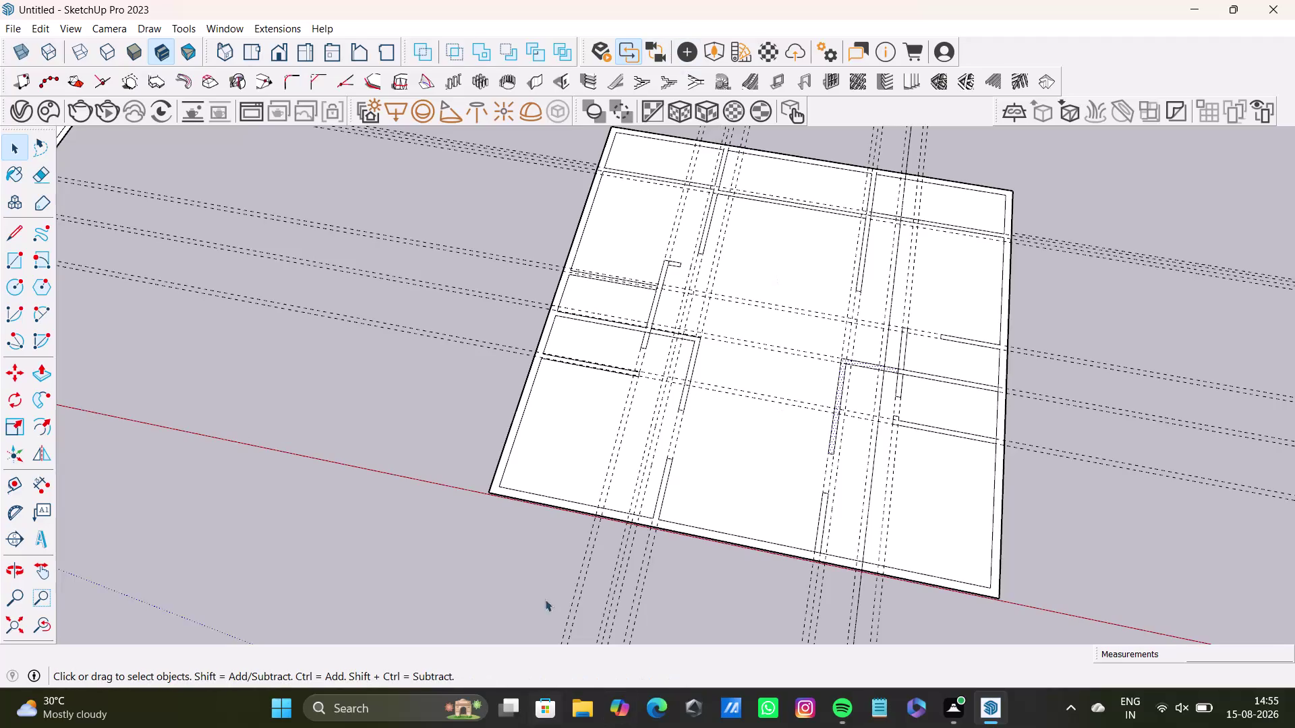
Push/pull the flat wall outline face up 10 feet.
scroll(up, 3)
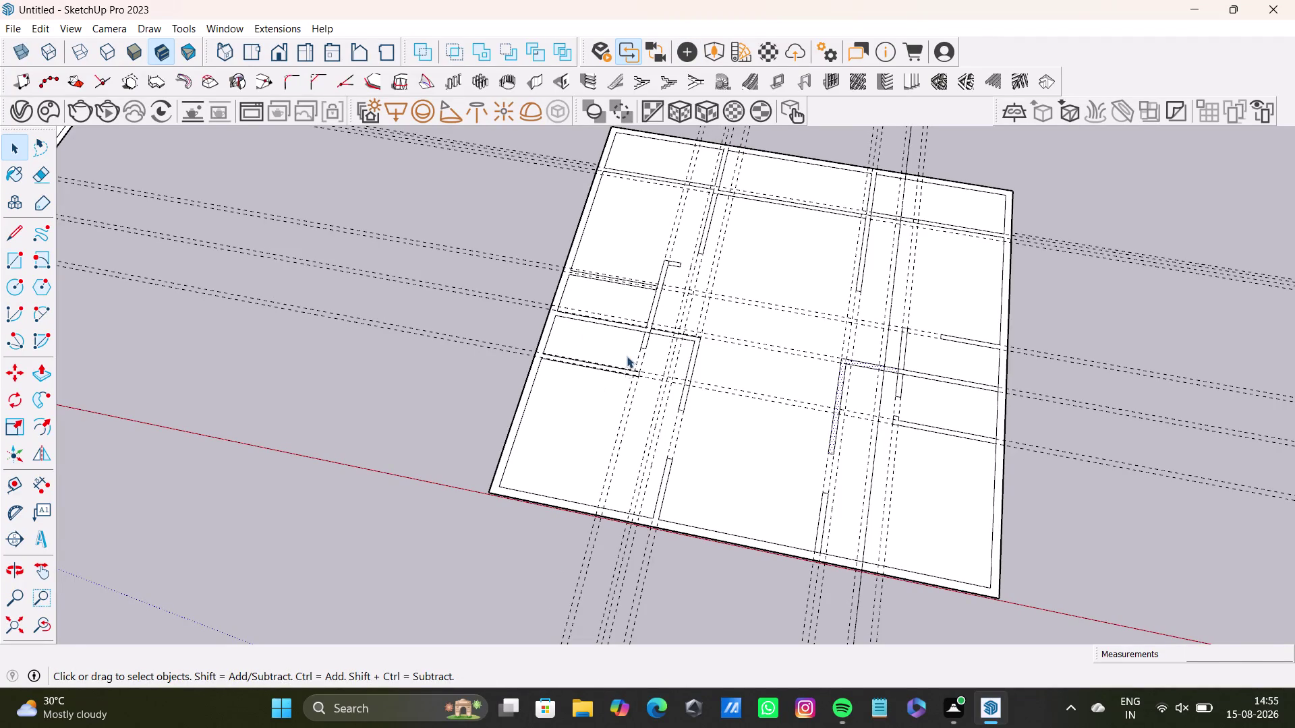
scroll(up, 3)
click(632, 363)
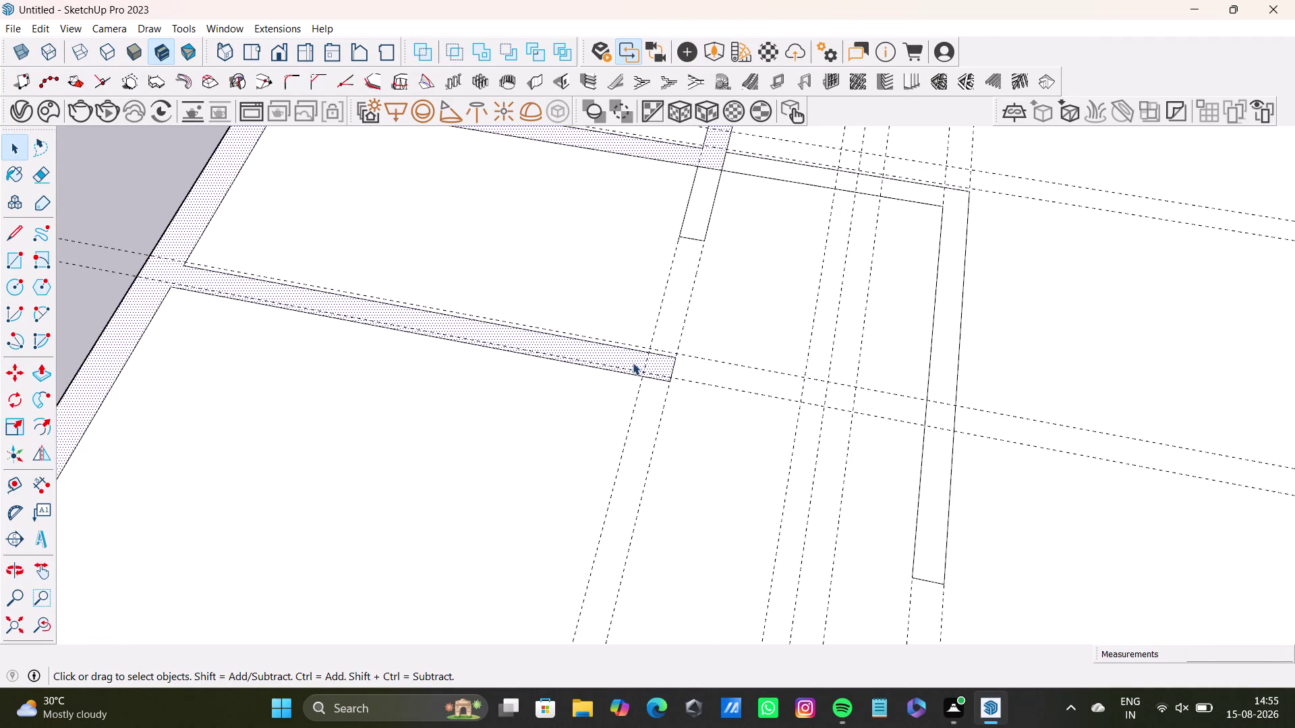
scroll(down, 3)
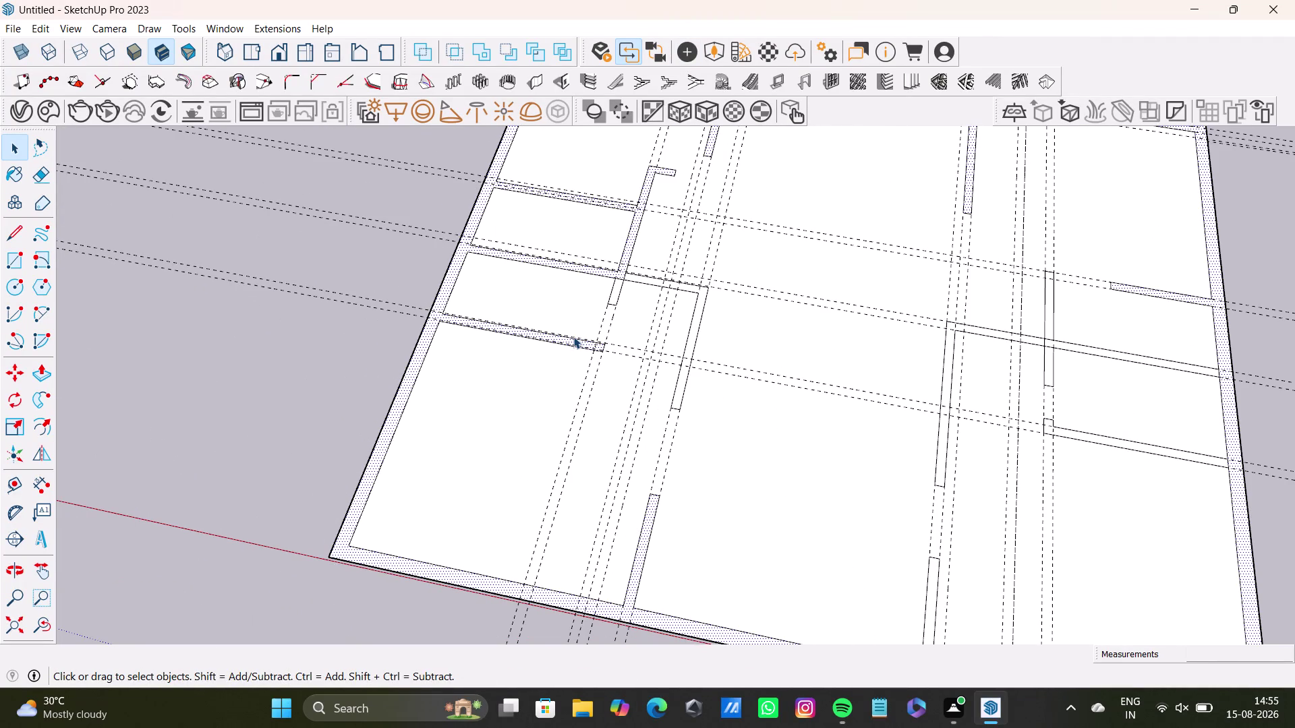
key(p)
click(584, 342)
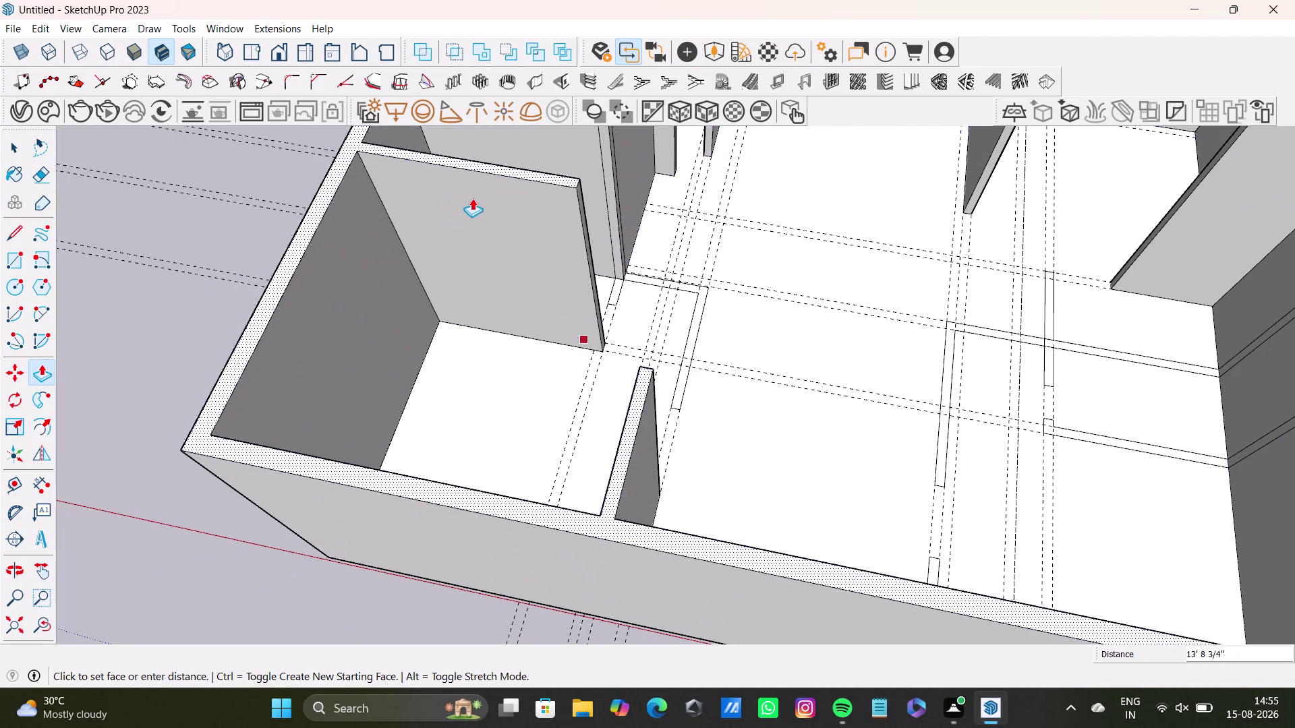
scroll(down, 3)
middle_drag(492, 226, 420, 435)
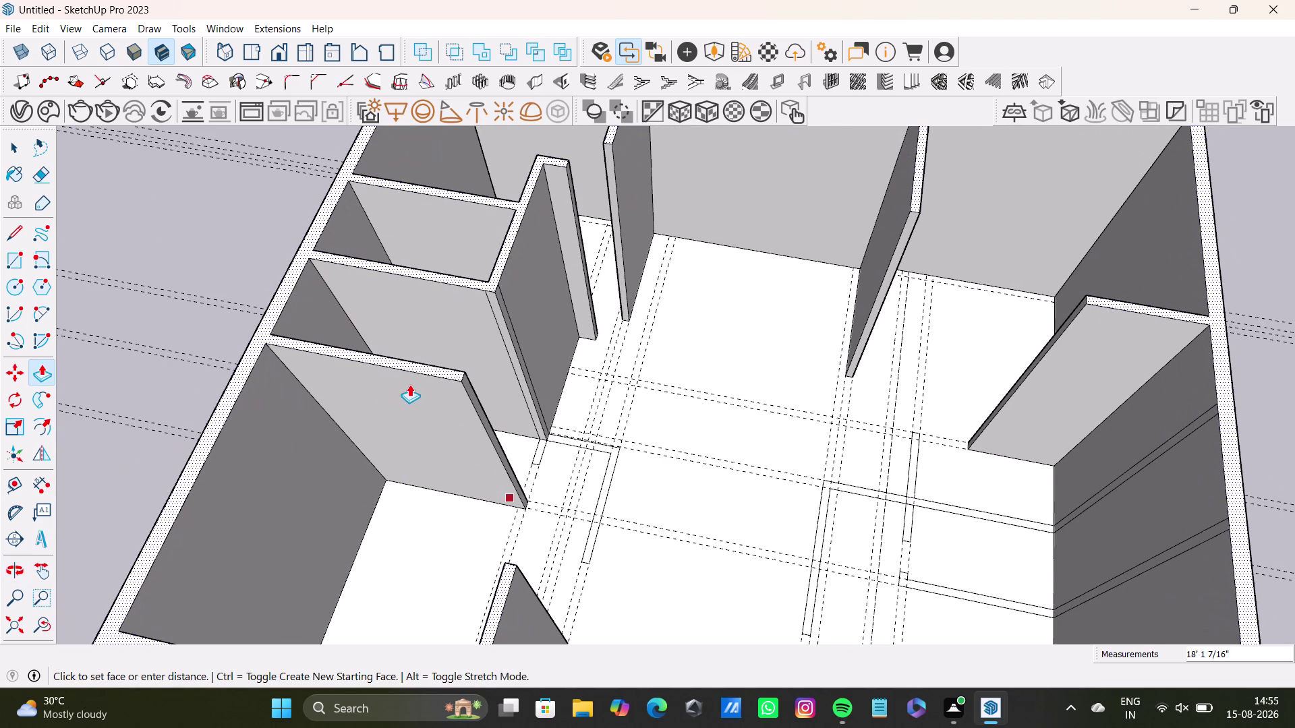
text(10')
key(Return)
Orbit around the raised walls, then undo the 10' wall extrusion.
scroll(down, 3)
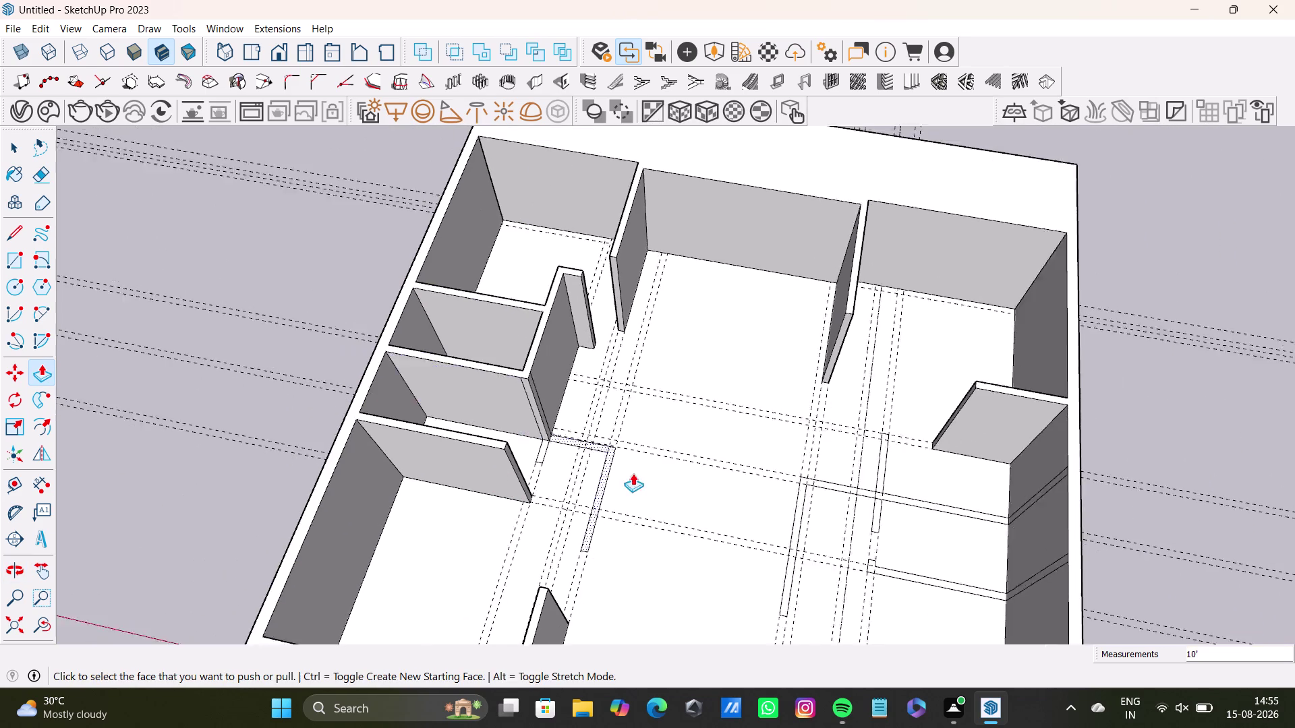
scroll(down, 3)
middle_drag(652, 483, 543, 374)
scroll(up, 3)
middle_drag(565, 254, 571, 447)
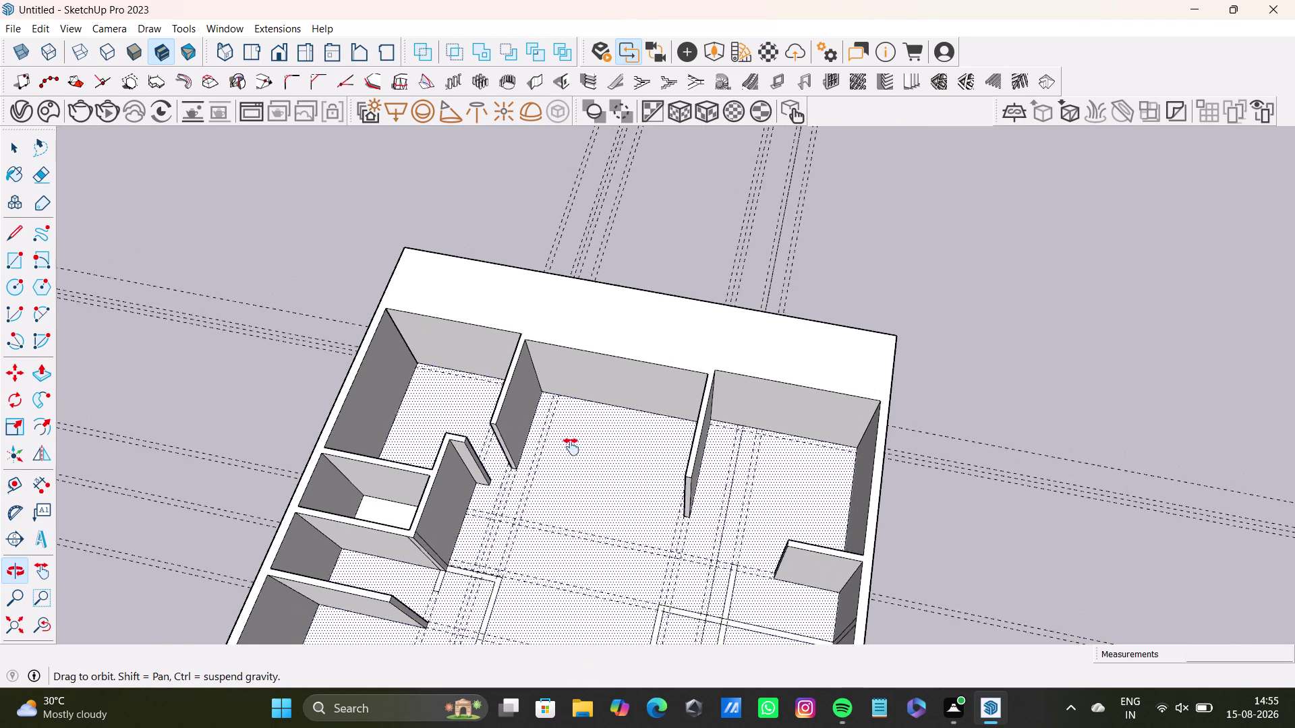
middle_drag(571, 447, 585, 433)
middle_drag(652, 397, 282, 336)
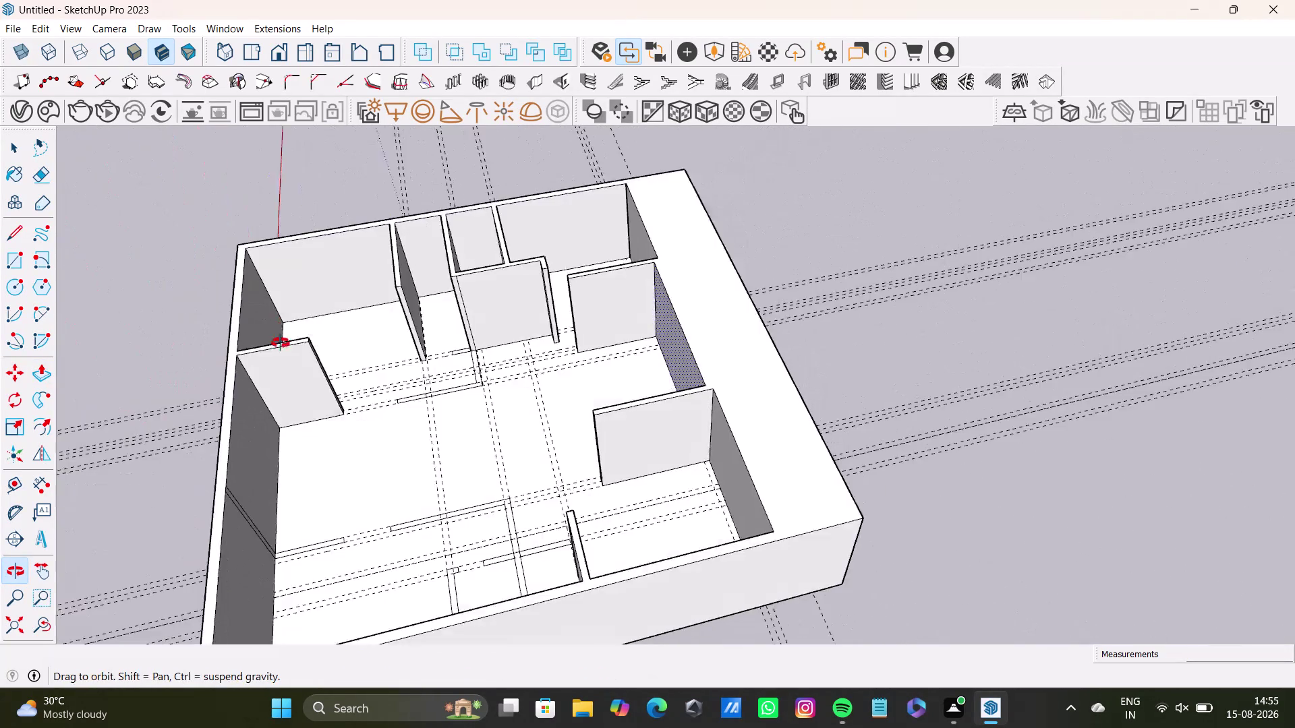
middle_drag(283, 335, 280, 347)
key(ctrl+z)
Draw an edge from the wall outline to the slab edge.
scroll(up, 3)
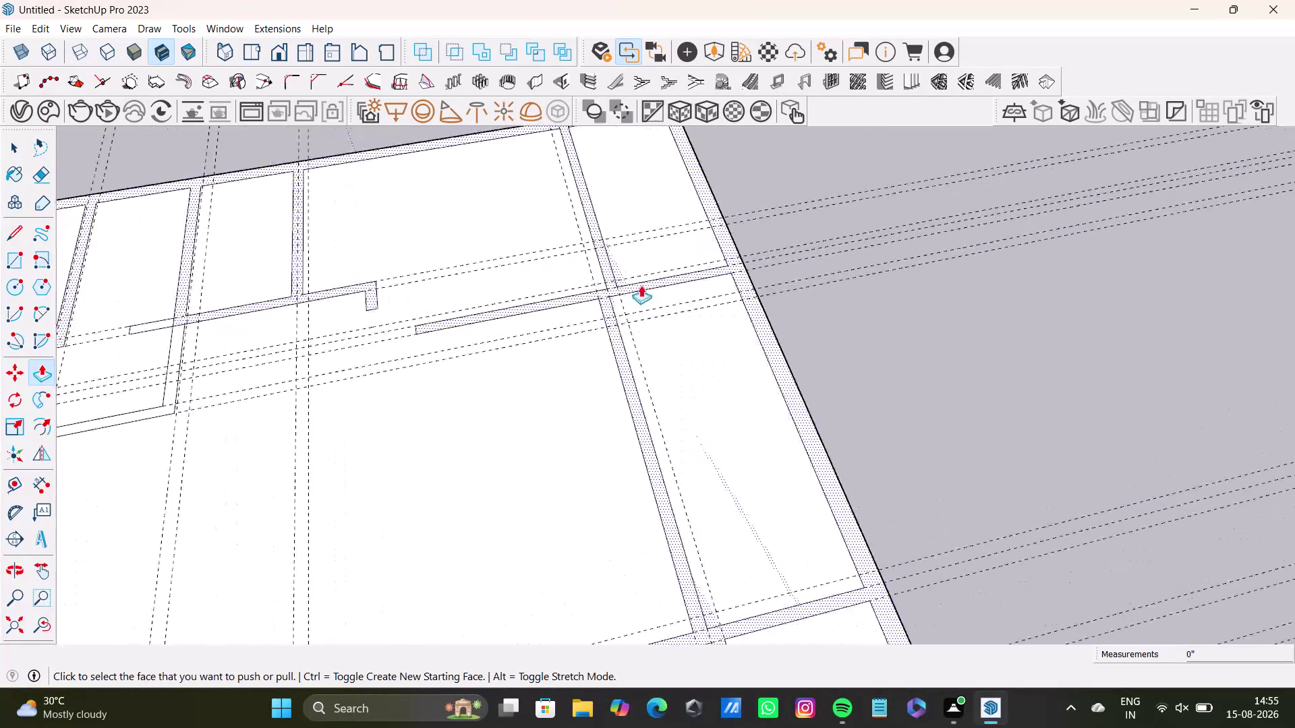
scroll(up, 3)
key(space)
scroll(down, 3)
middle_drag(708, 317, 549, 351)
drag(10, 232, 17, 232)
scroll(up, 3)
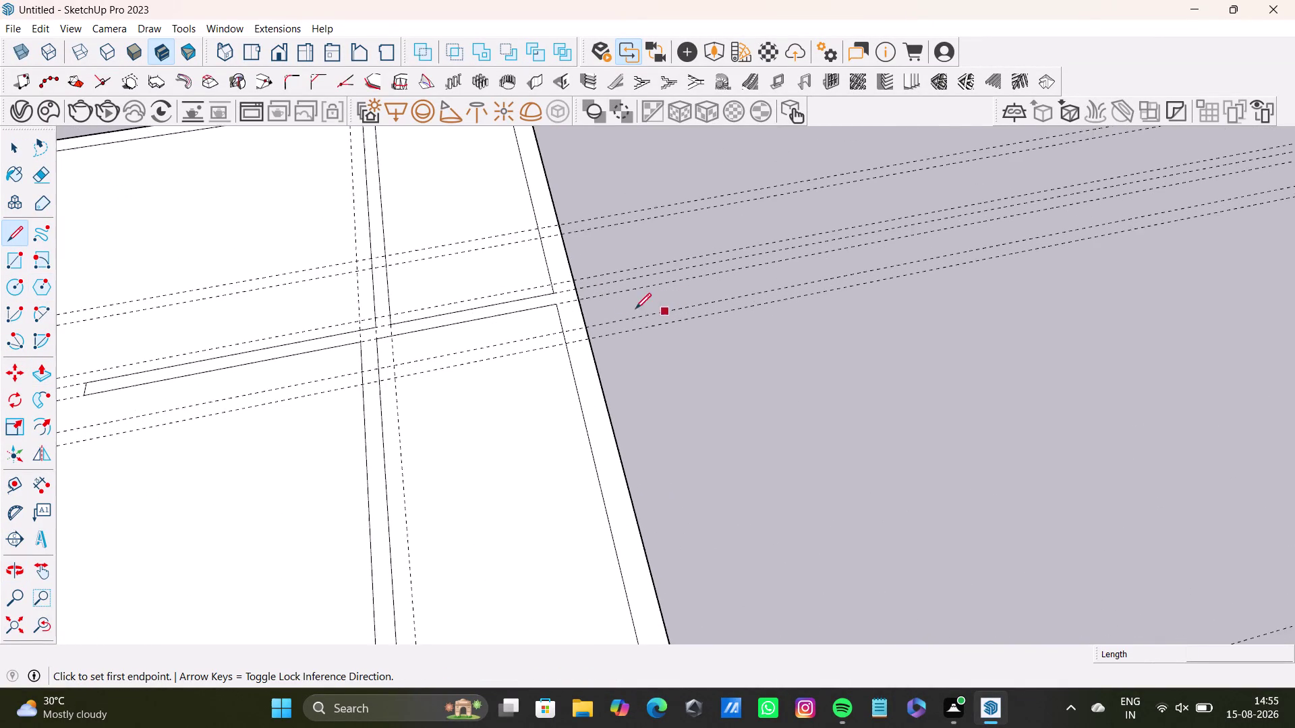
scroll(up, 3)
click(557, 292)
click(564, 312)
key(space)
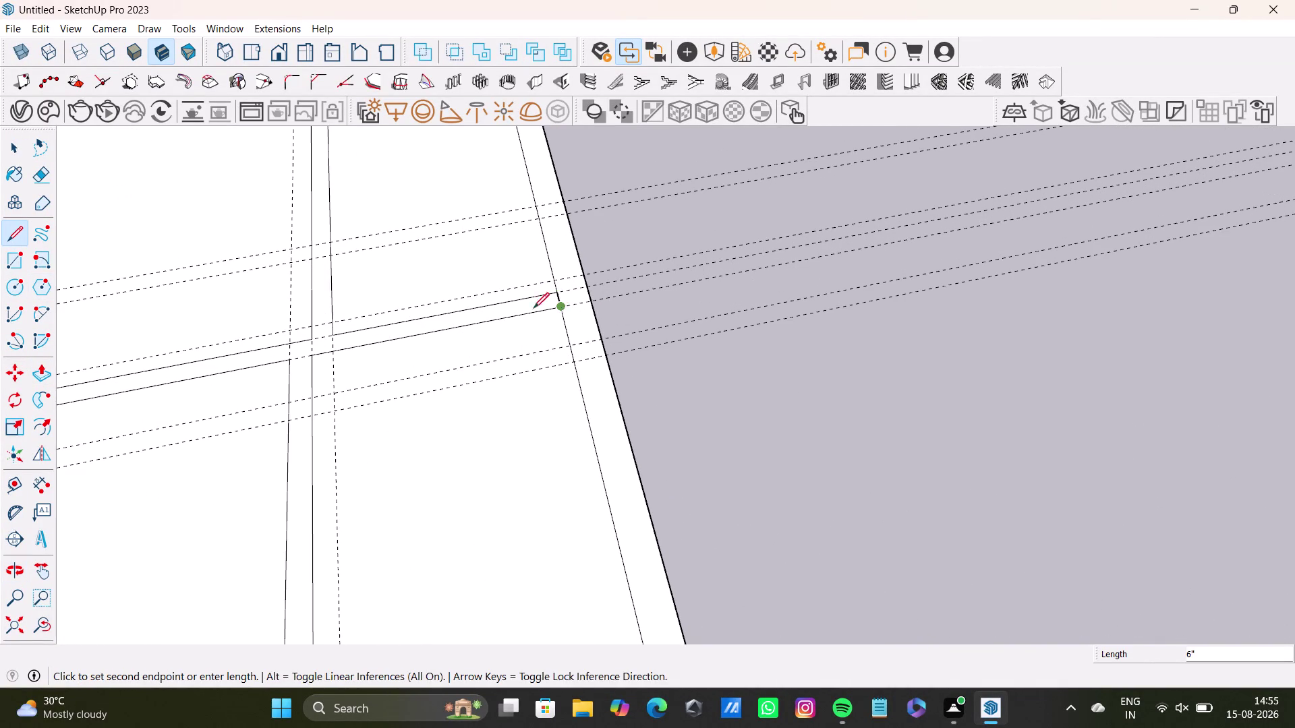
Zoom into the outline corner and delete the stray edge below the intersection.
scroll(down, 3)
middle_drag(461, 355, 625, 343)
scroll(up, 3)
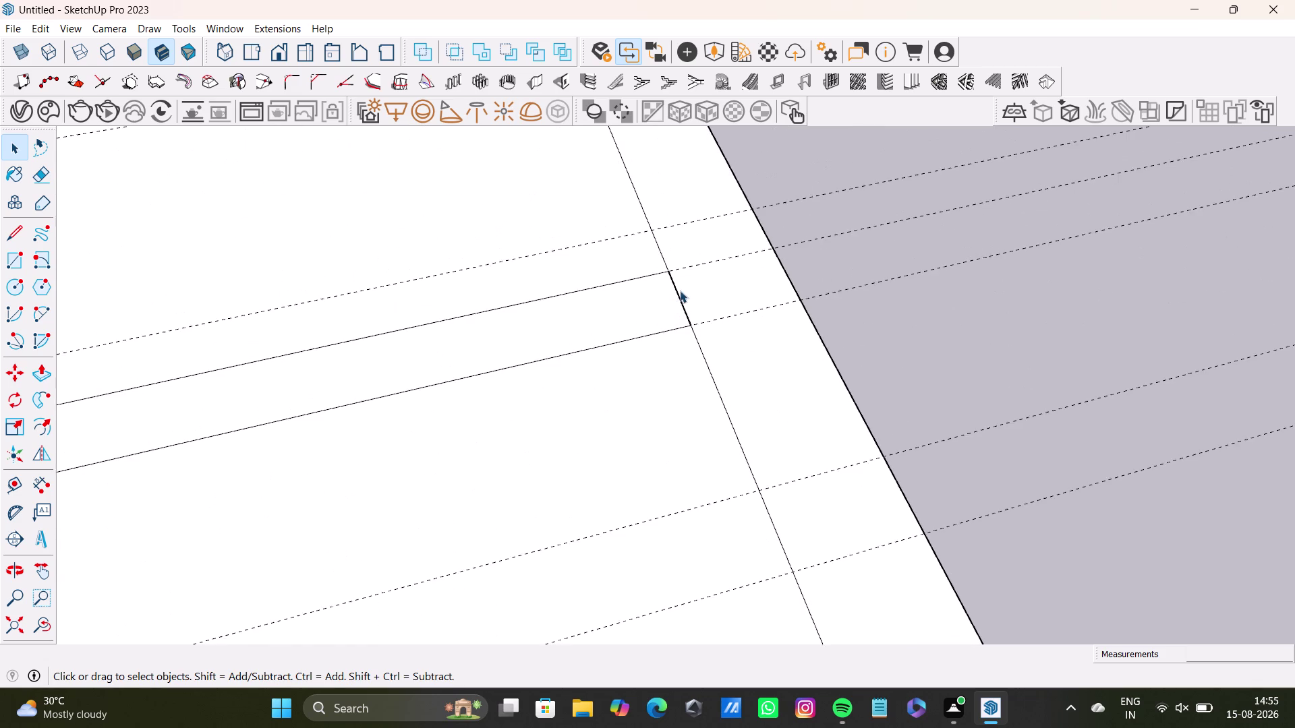
scroll(up, 3)
scroll(up, 3)
middle_drag(621, 264, 663, 506)
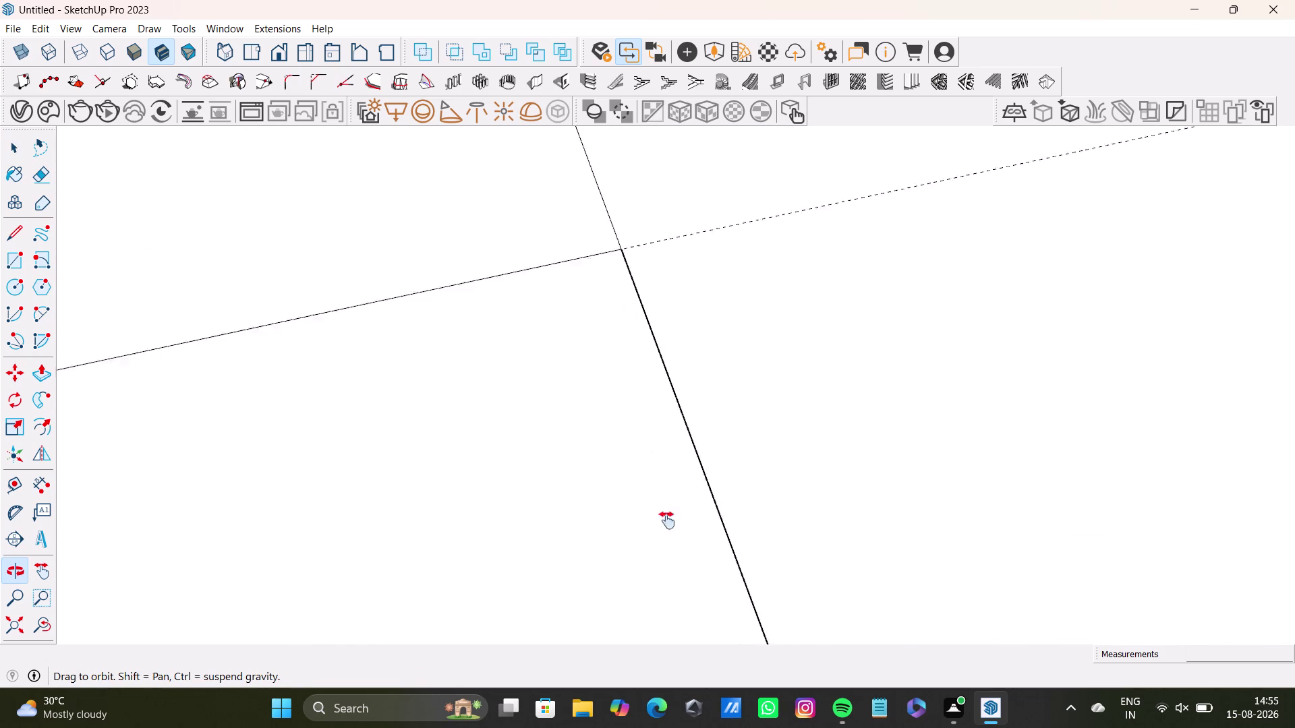
middle_drag(663, 506, 673, 553)
click(697, 492)
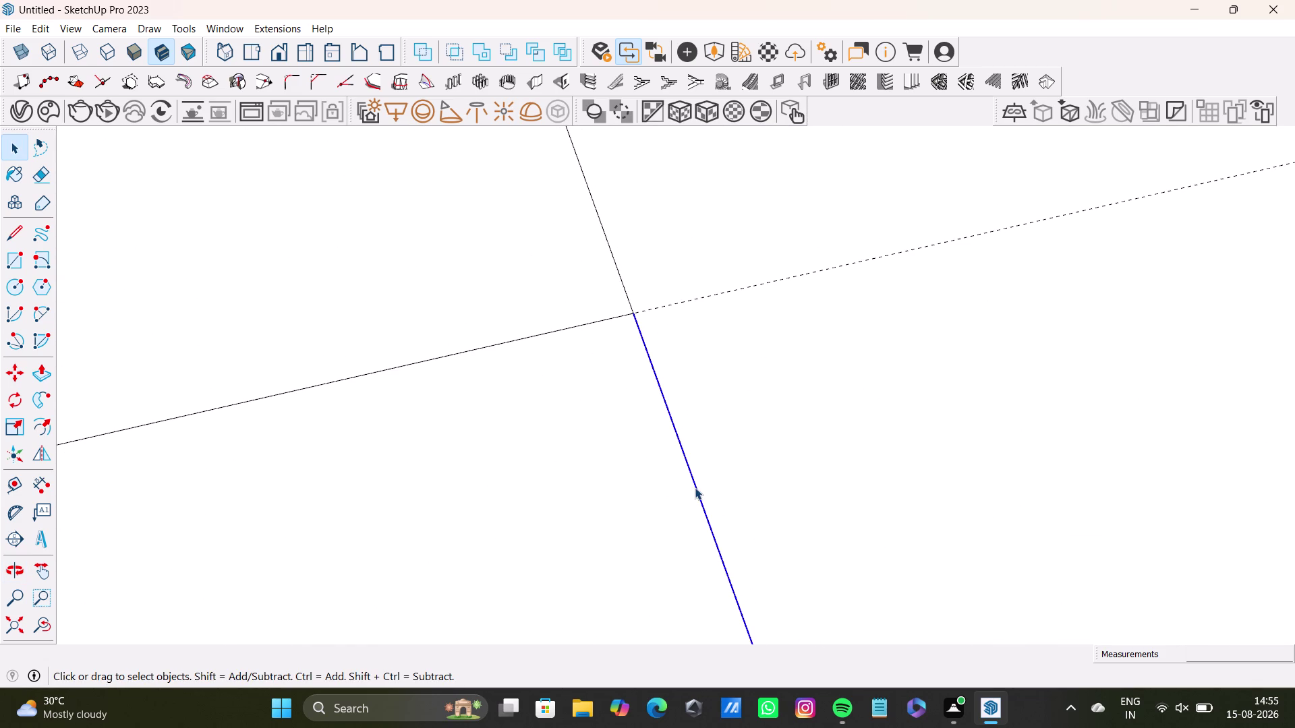
key(Delete)
Draw a new edge between the outline and guide intersections, then orbit to check it.
scroll(down, 3)
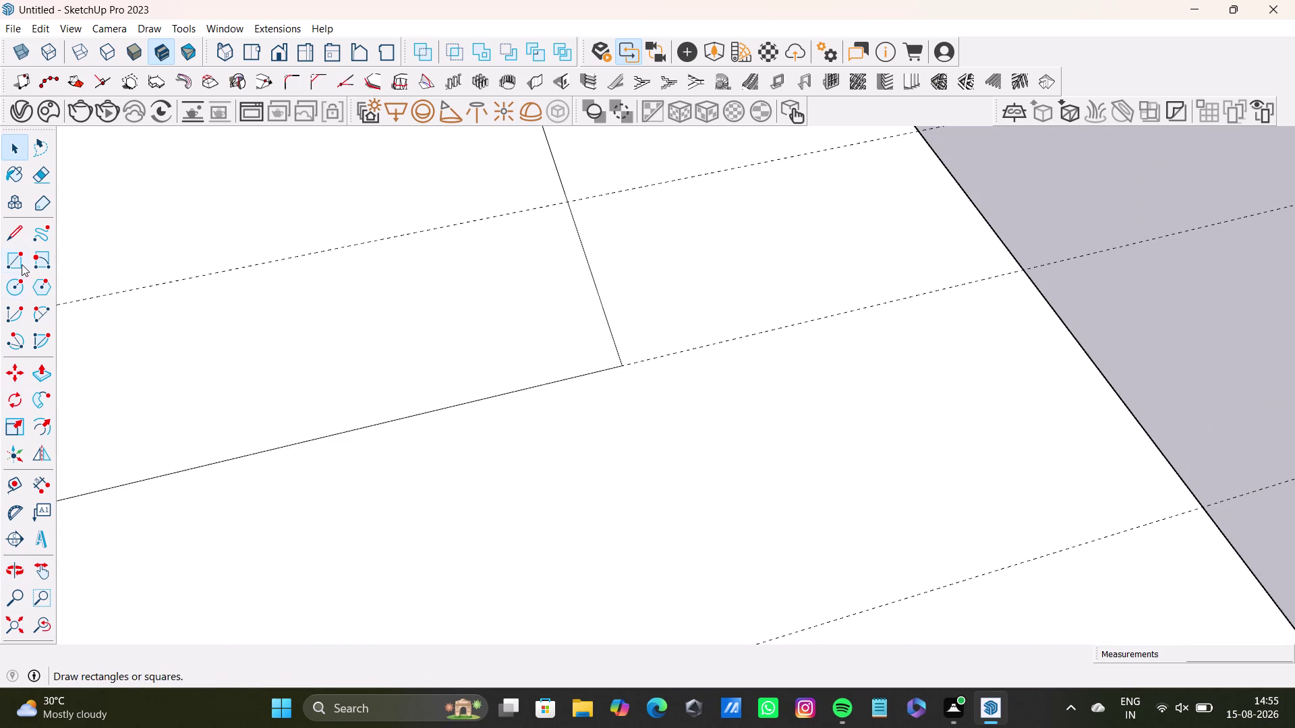
drag(9, 233, 18, 232)
click(624, 368)
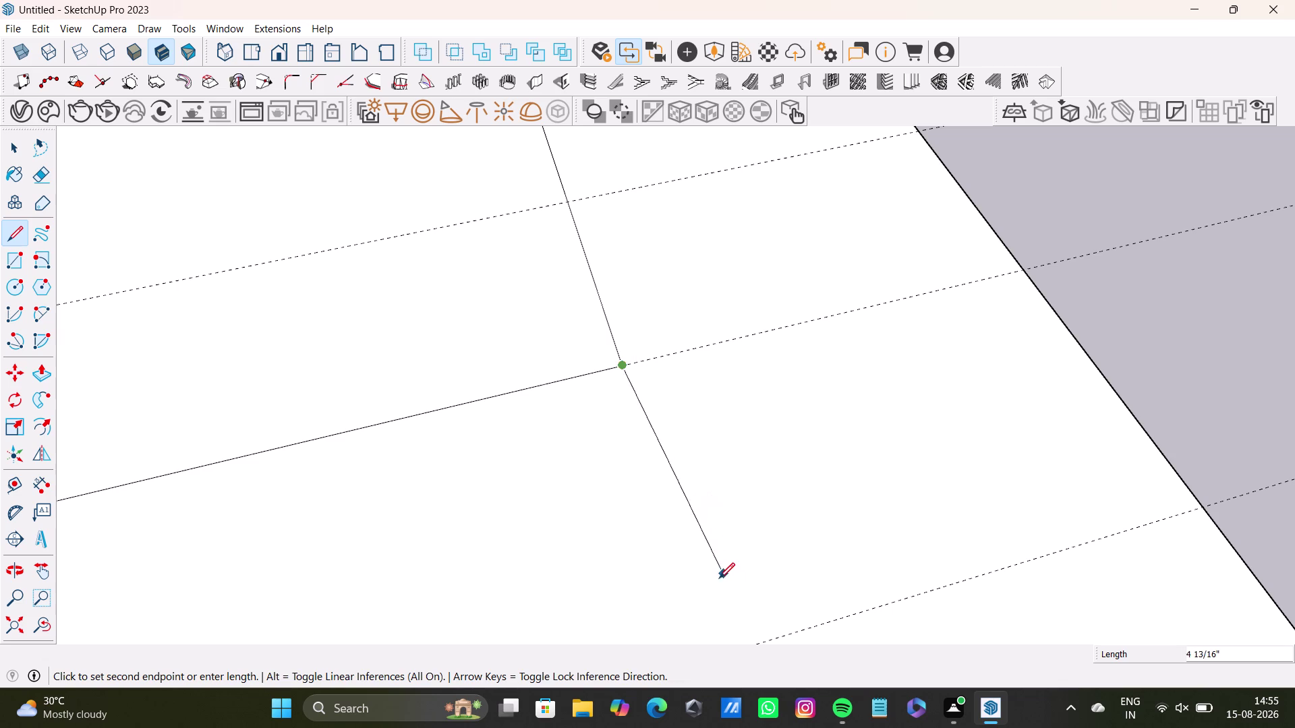
scroll(down, 3)
click(724, 624)
key(space)
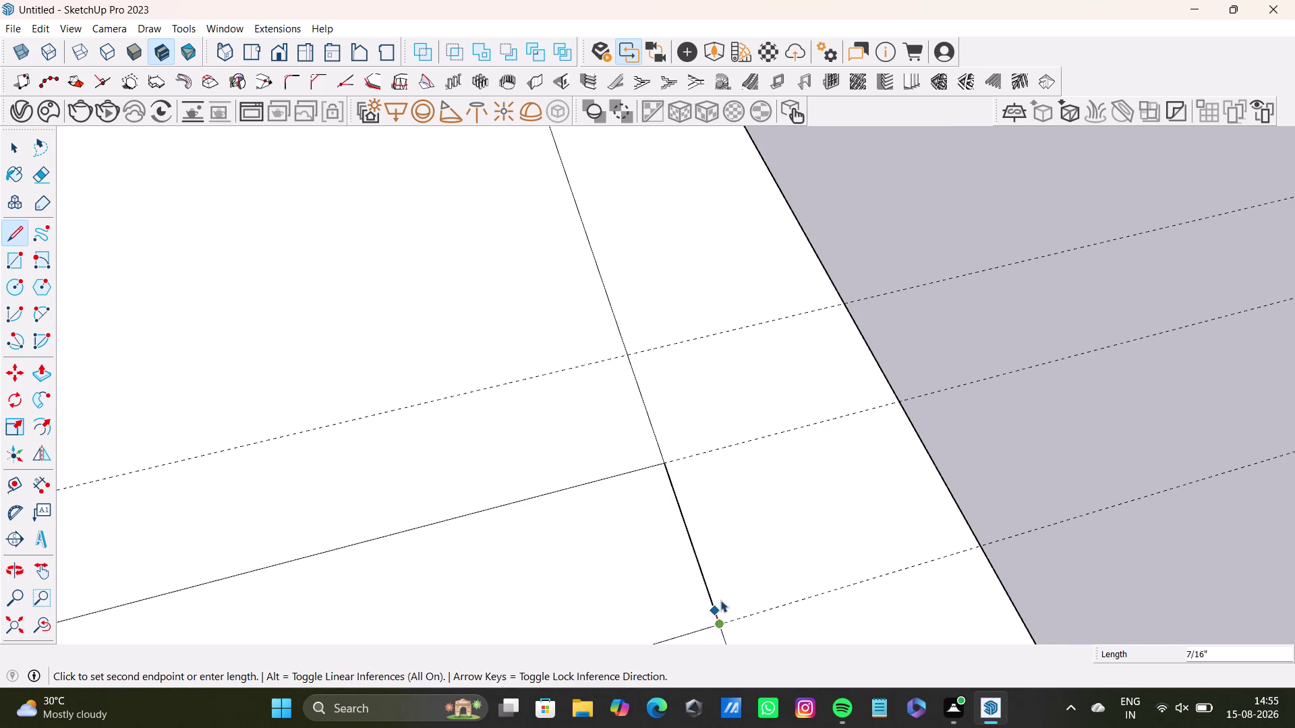
scroll(down, 3)
middle_drag(544, 494, 844, 426)
scroll(down, 3)
middle_drag(461, 533, 469, 530)
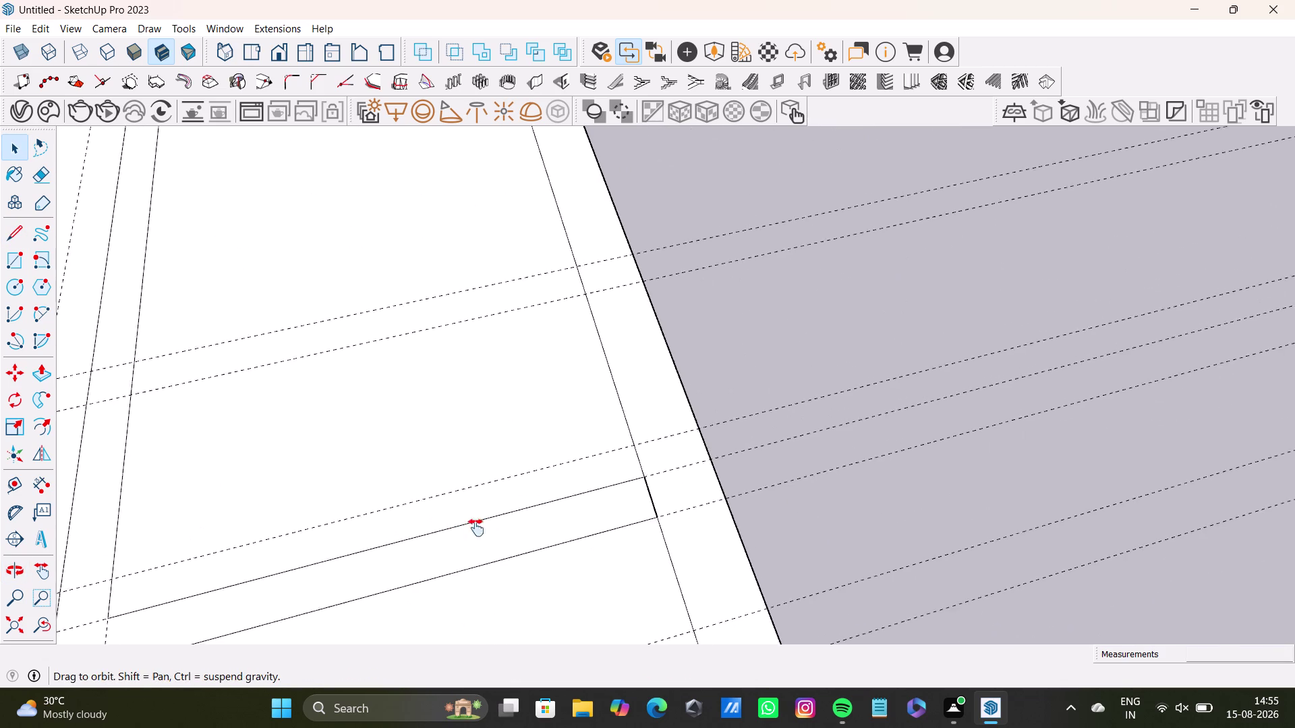
middle_drag(470, 530, 831, 392)
scroll(up, 3)
middle_drag(487, 488, 628, 426)
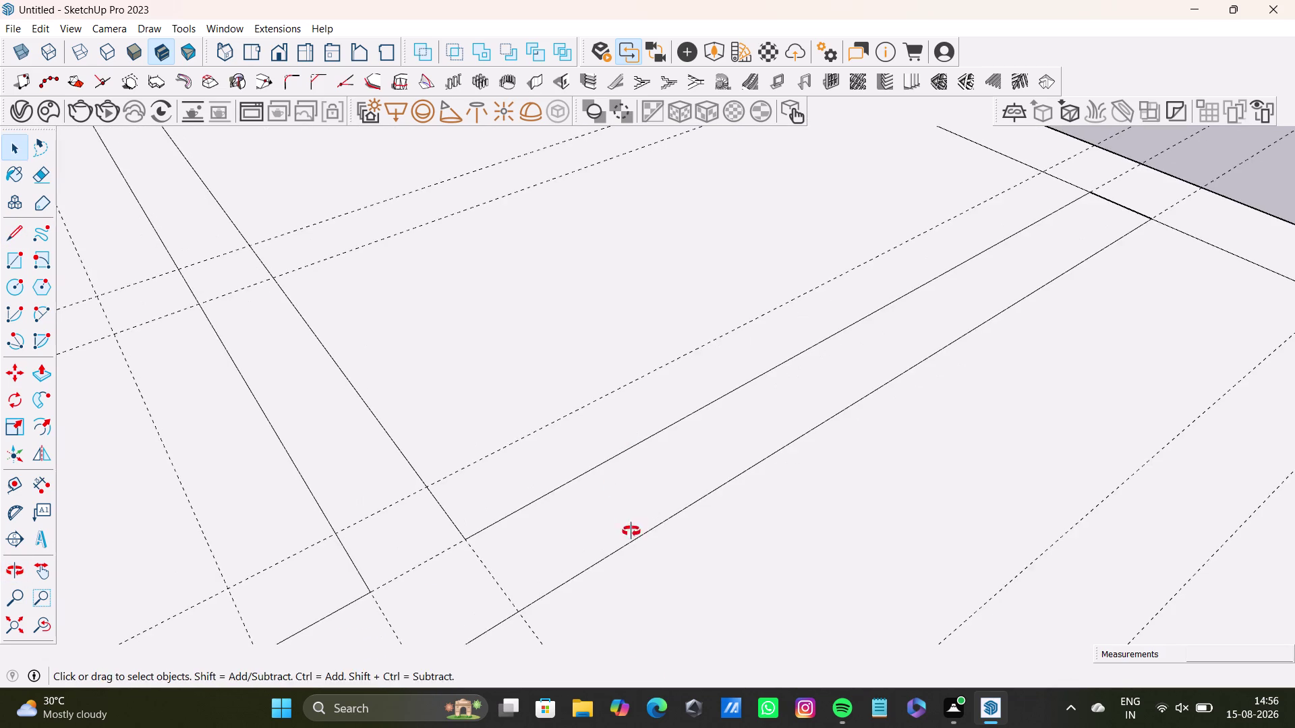
middle_drag(629, 530, 864, 514)
scroll(down, 3)
middle_drag(754, 546, 734, 398)
scroll(down, 3)
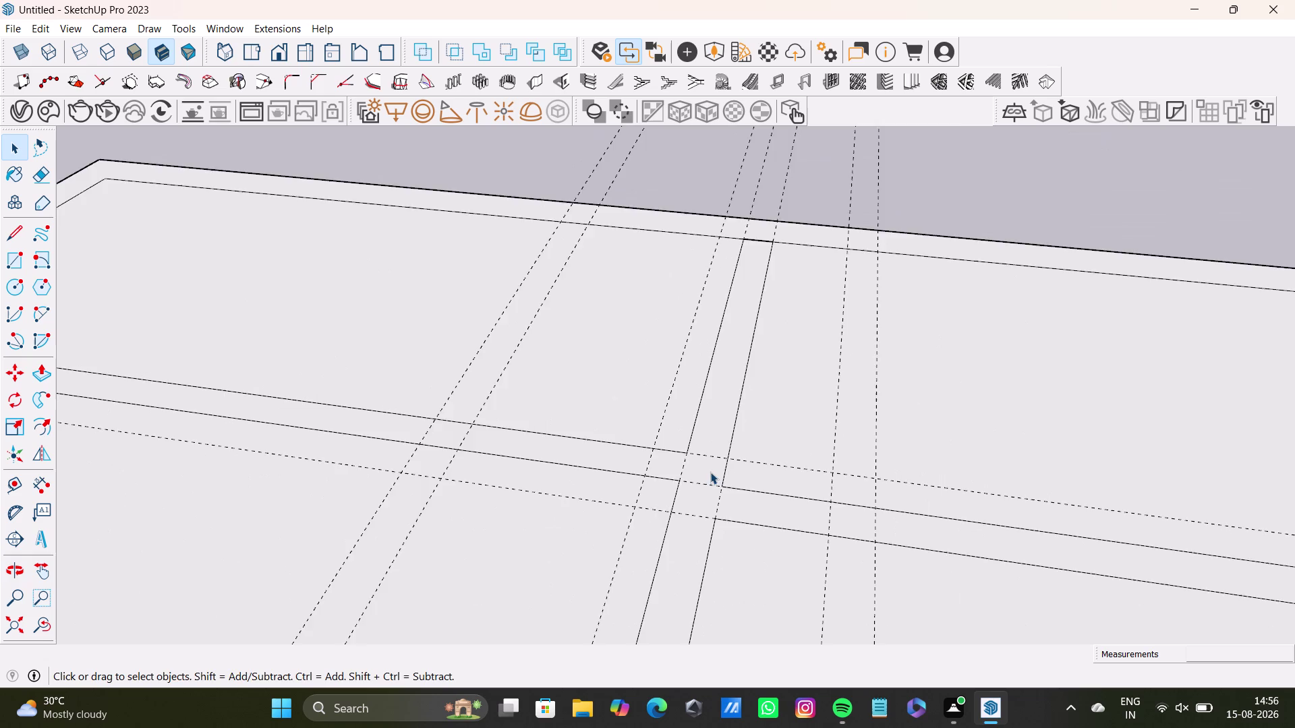
scroll(down, 3)
middle_drag(714, 472, 501, 437)
scroll(up, 3)
middle_drag(551, 462, 723, 567)
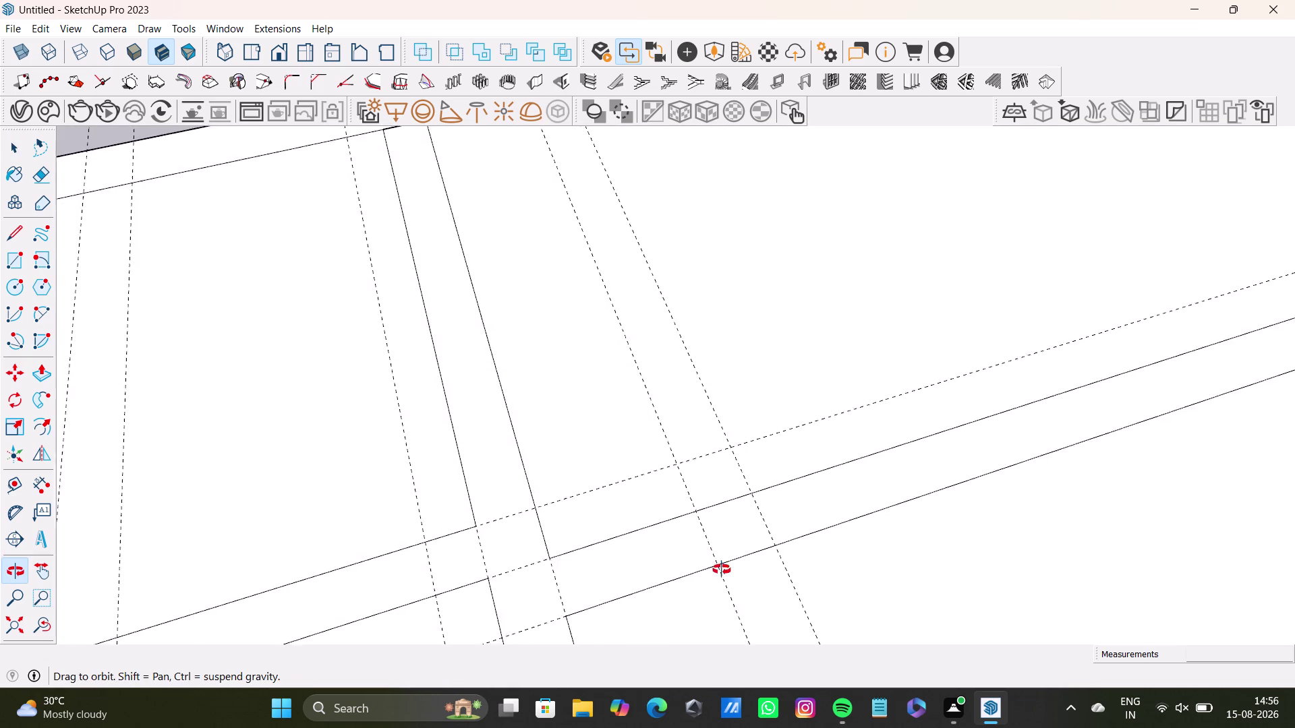
middle_drag(724, 566, 591, 556)
scroll(down, 3)
middle_drag(663, 517, 257, 402)
scroll(down, 3)
middle_drag(848, 474, 596, 490)
scroll(up, 3)
scroll(down, 3)
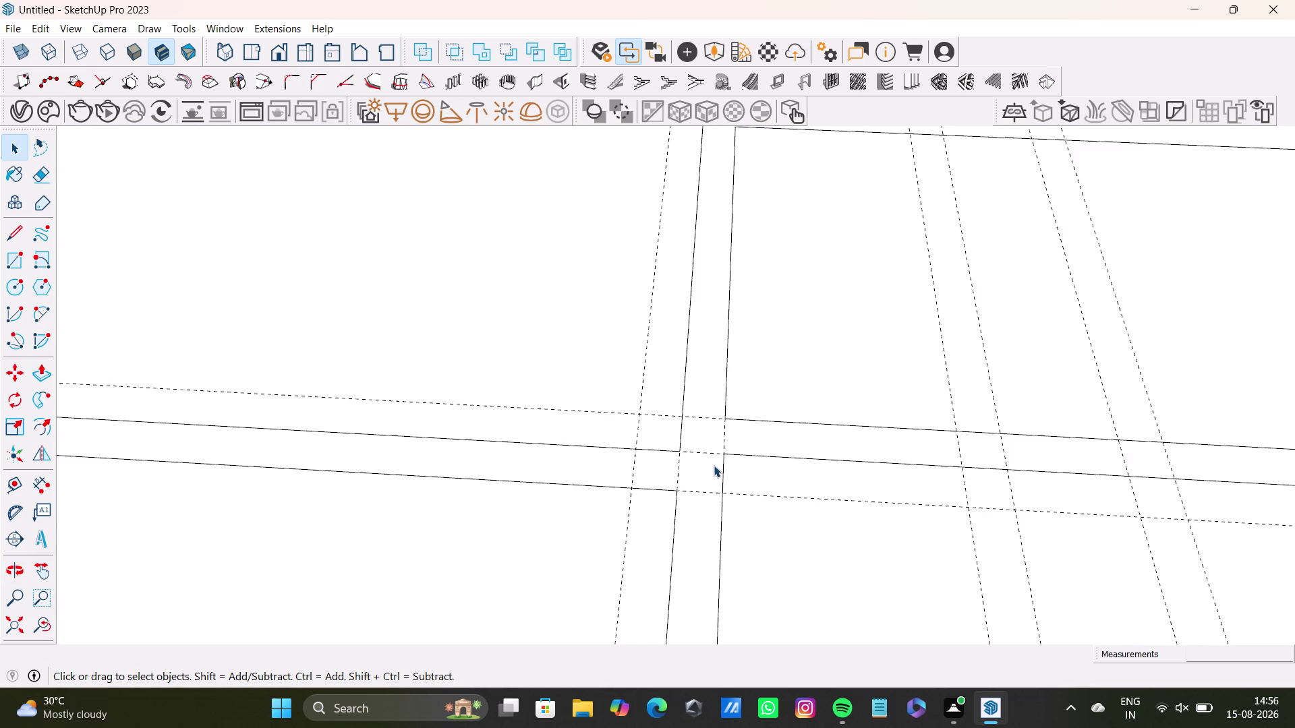
scroll(down, 3)
middle_drag(330, 440, 764, 433)
scroll(up, 3)
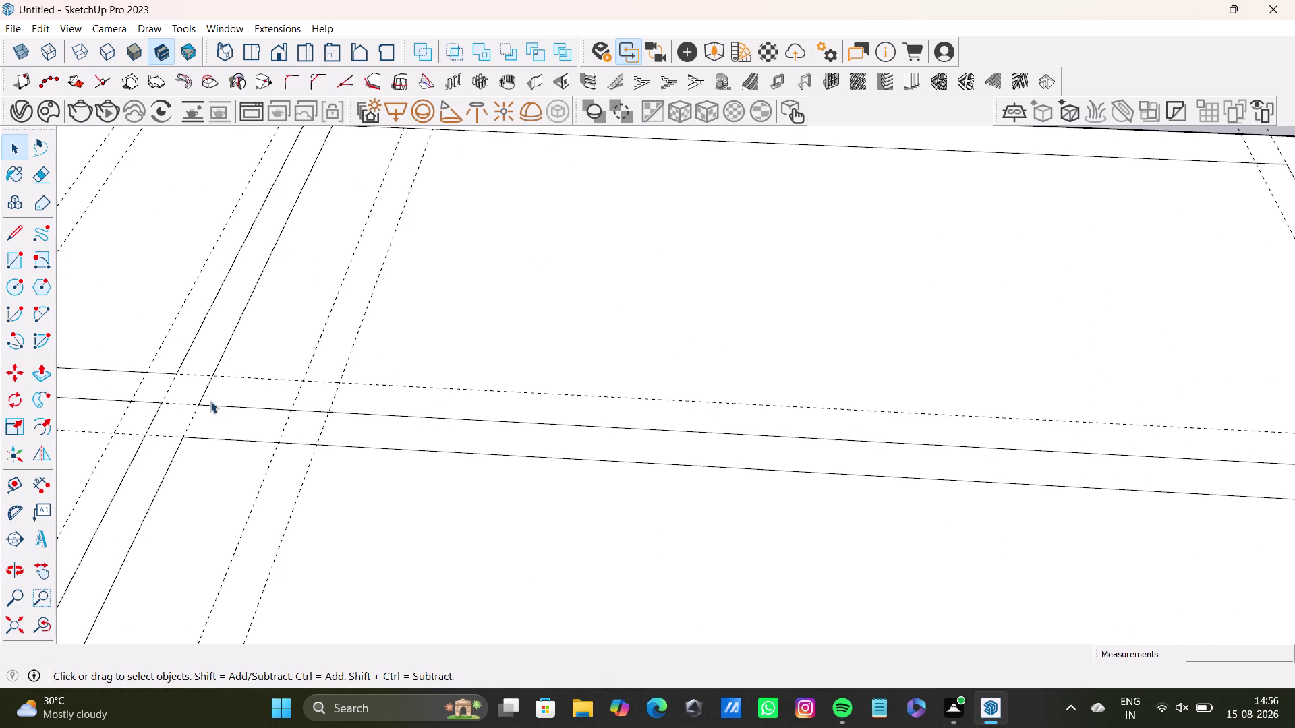
scroll(up, 3)
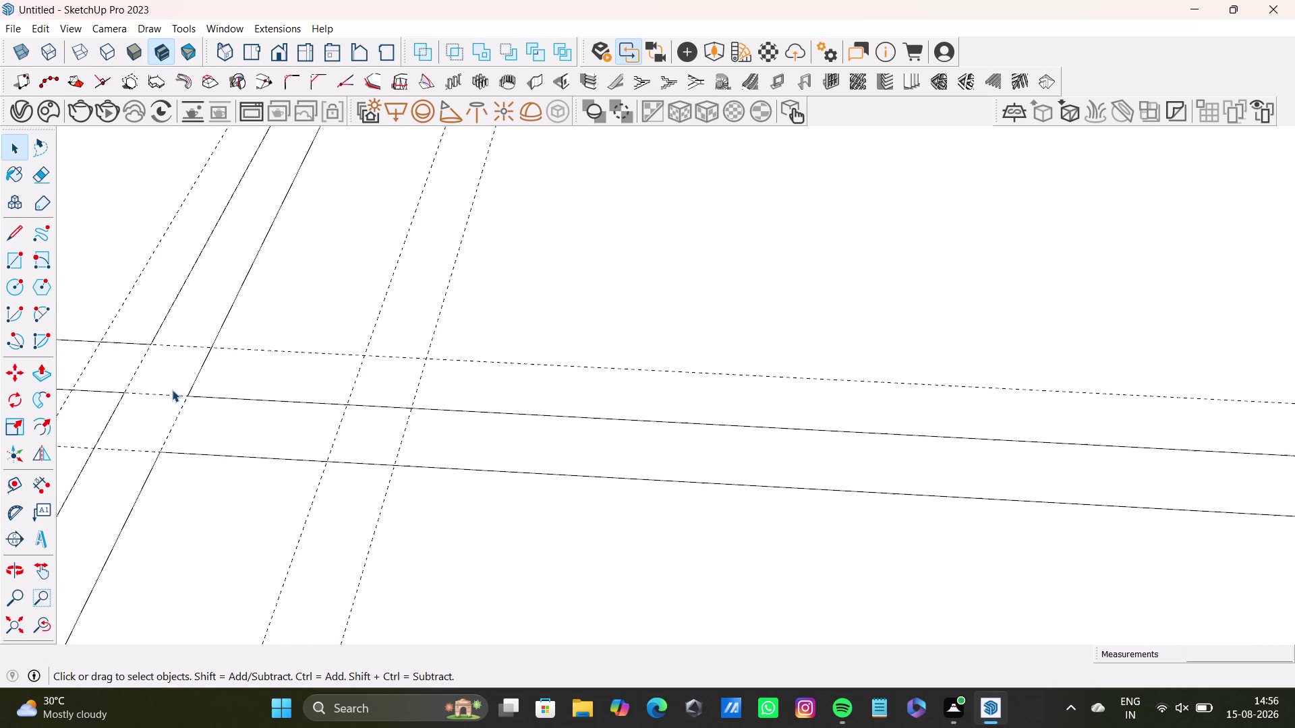